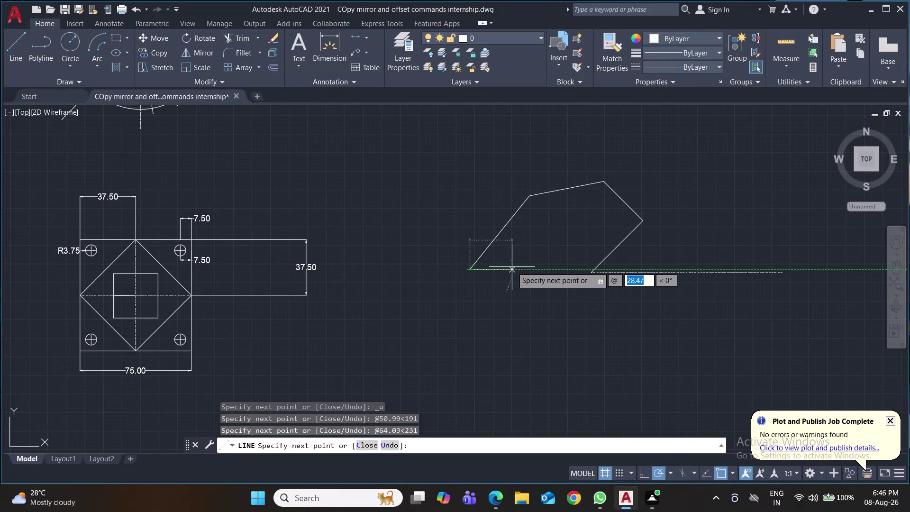
text(30)
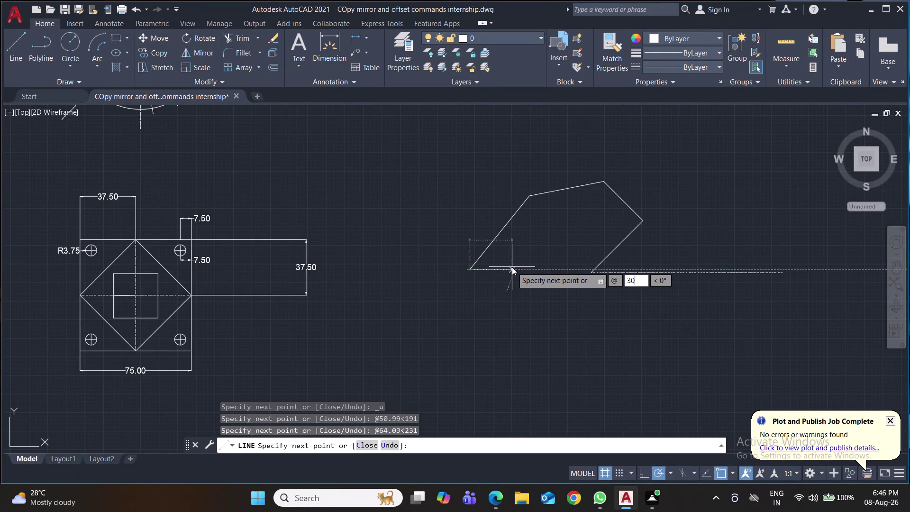
key(Tab)
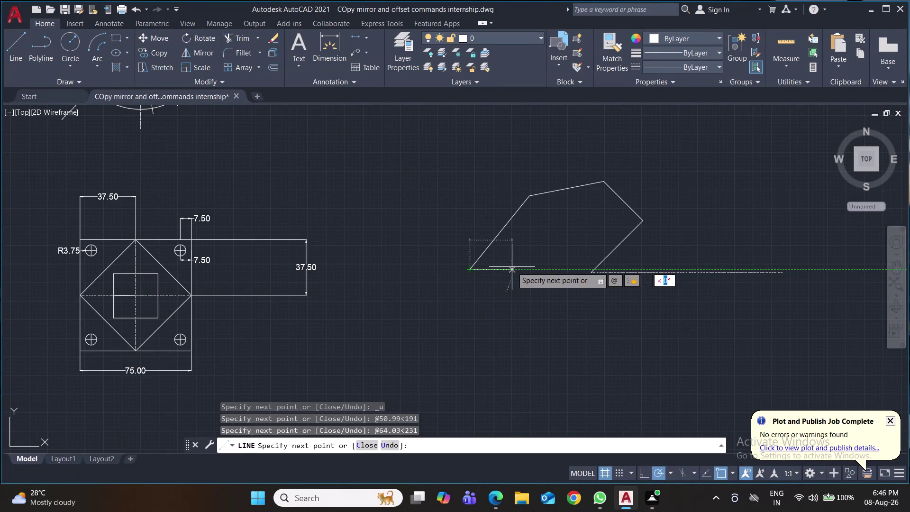
text(32)
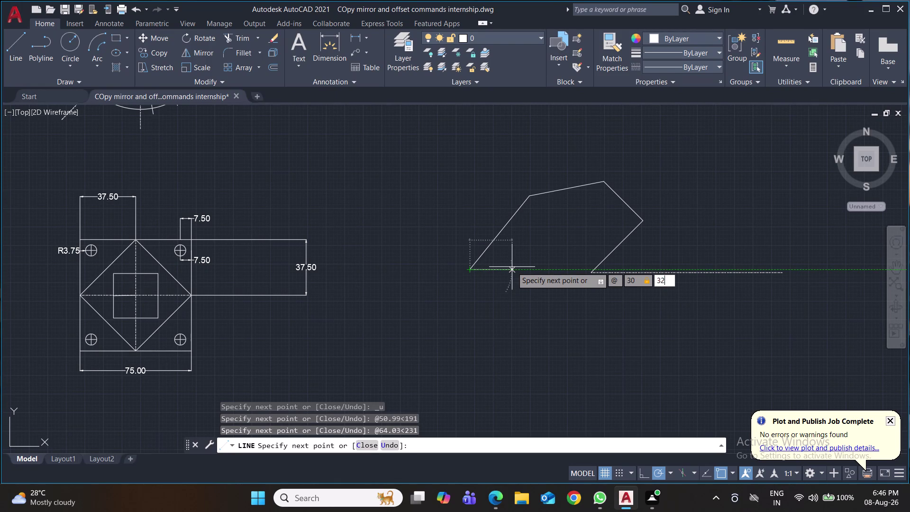
text(1)
key(Return)
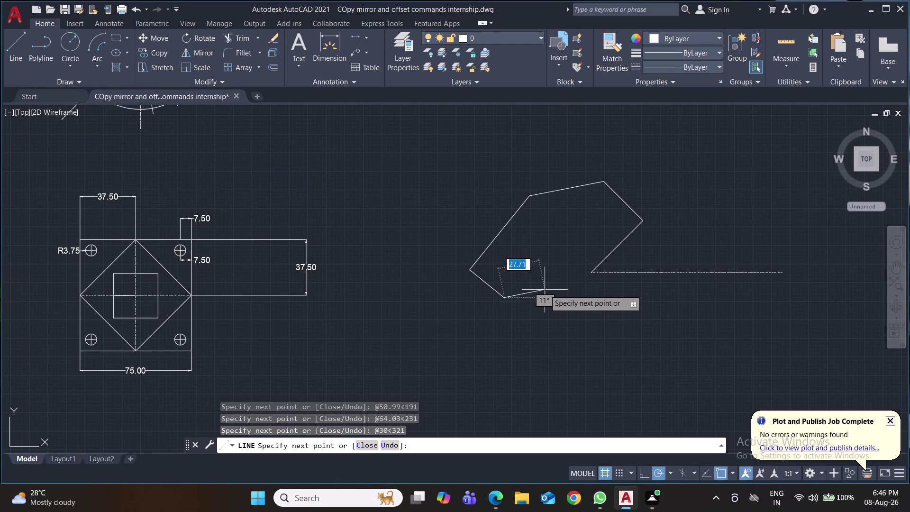
key(ctrl+z)
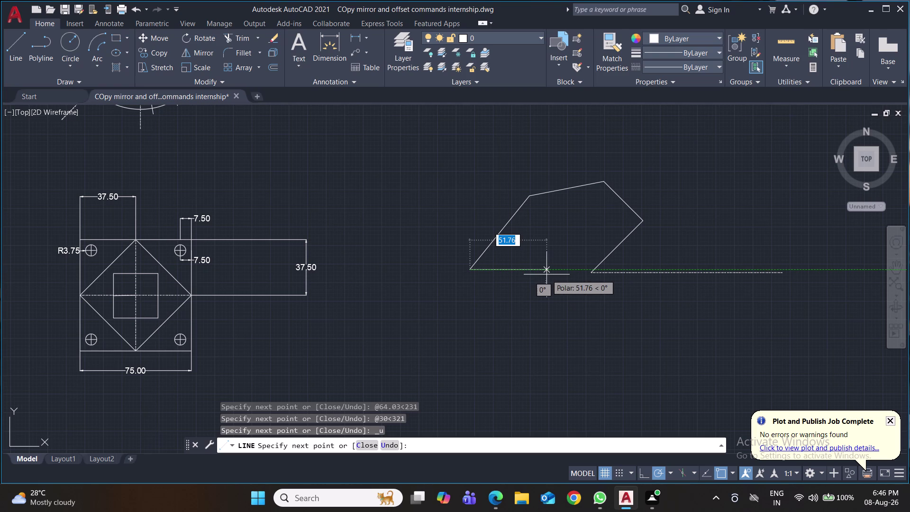
key(shift+at)
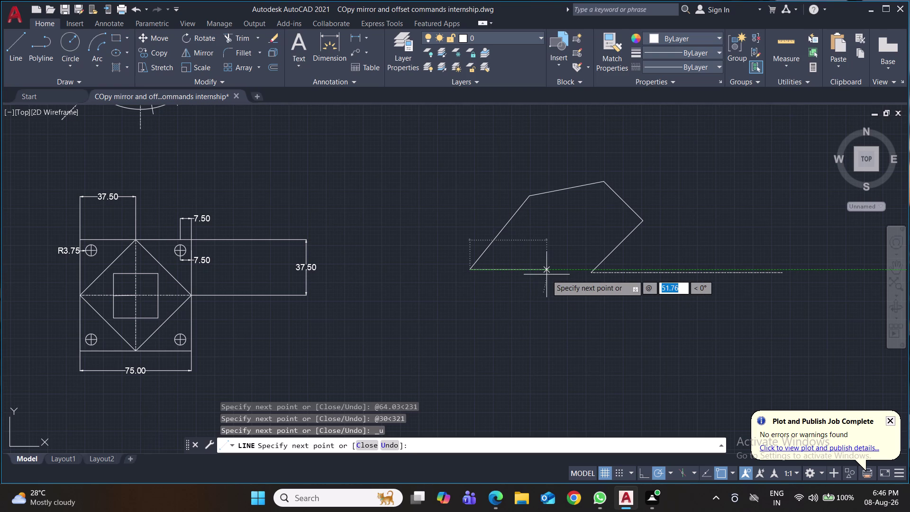
text(39)
key(Tab)
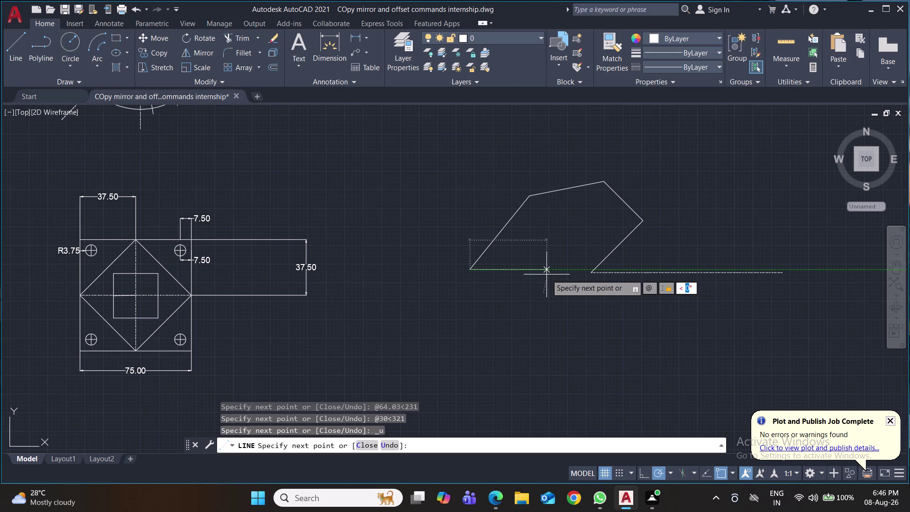
key(0)
key(Return)
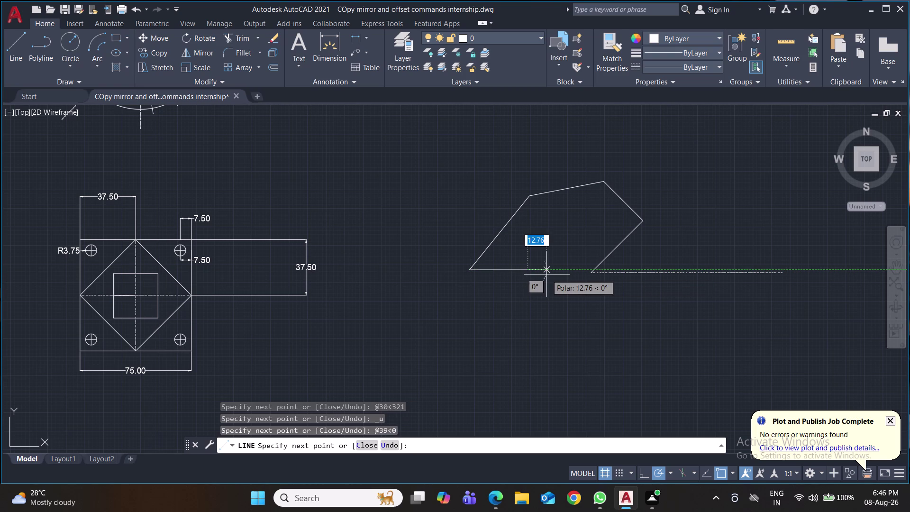